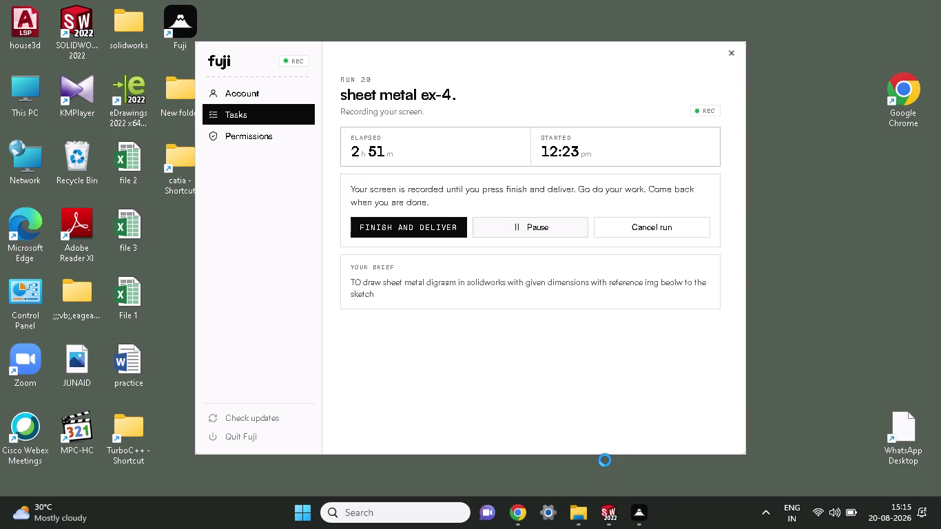
click(607, 516)
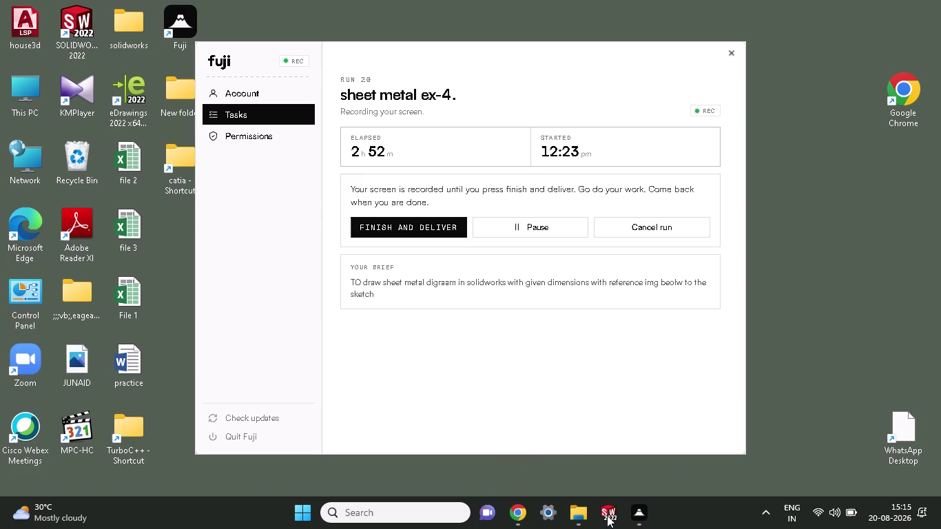